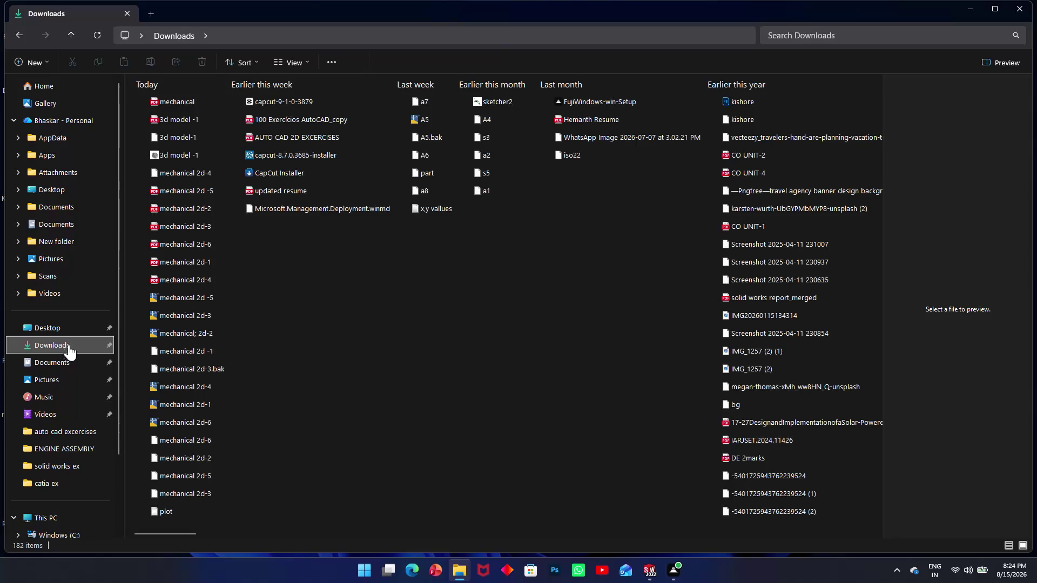
double_click(163, 114)
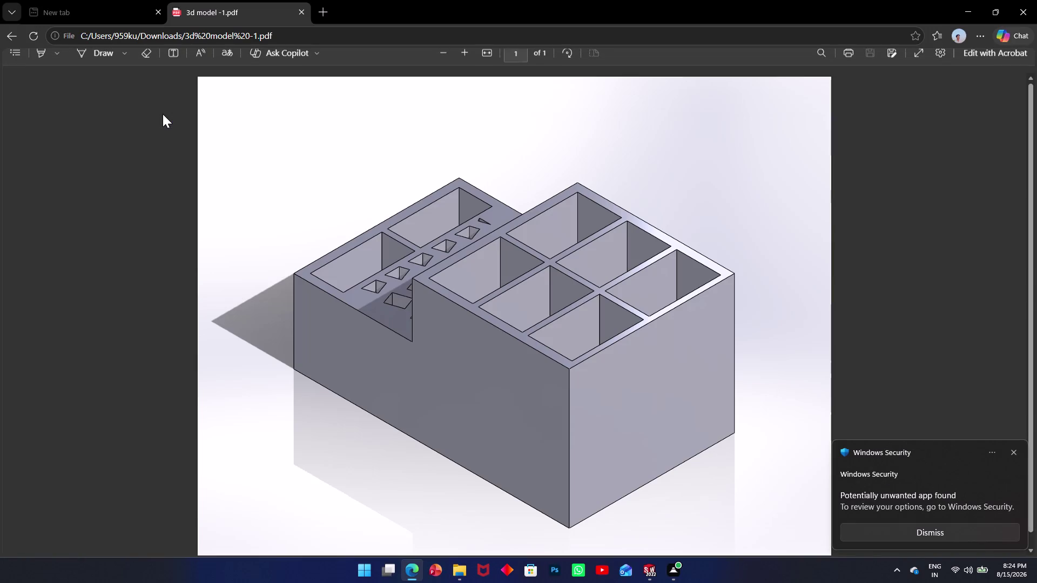
scroll(up, 3)
scroll(down, 3)
scroll(down, 3)
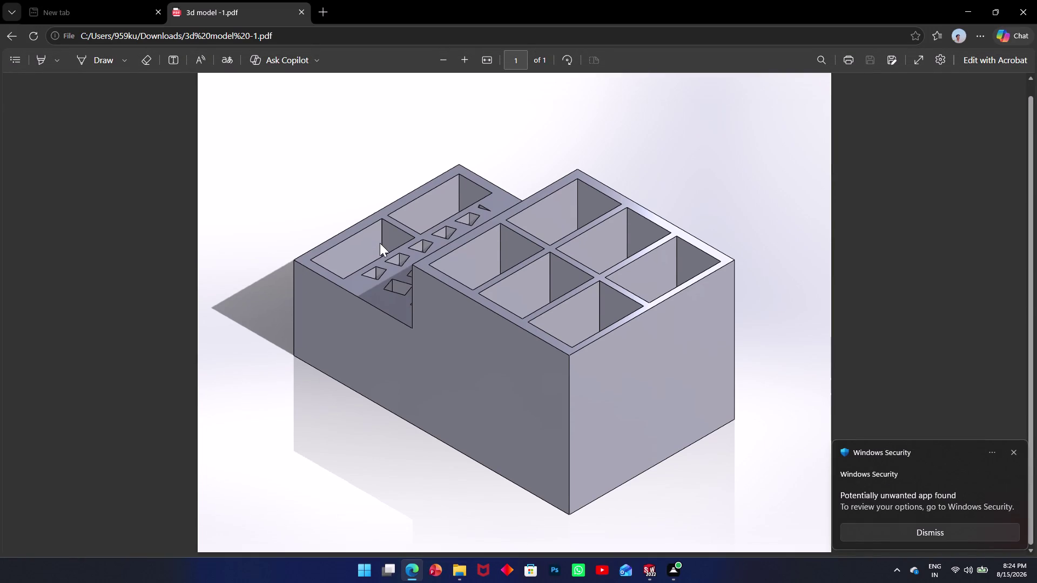
click(1019, 4)
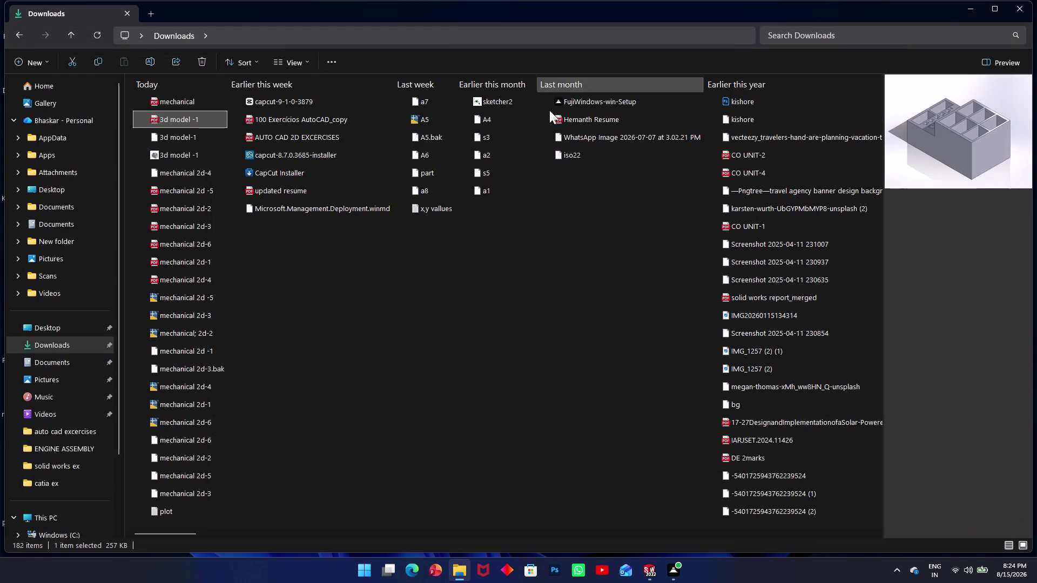